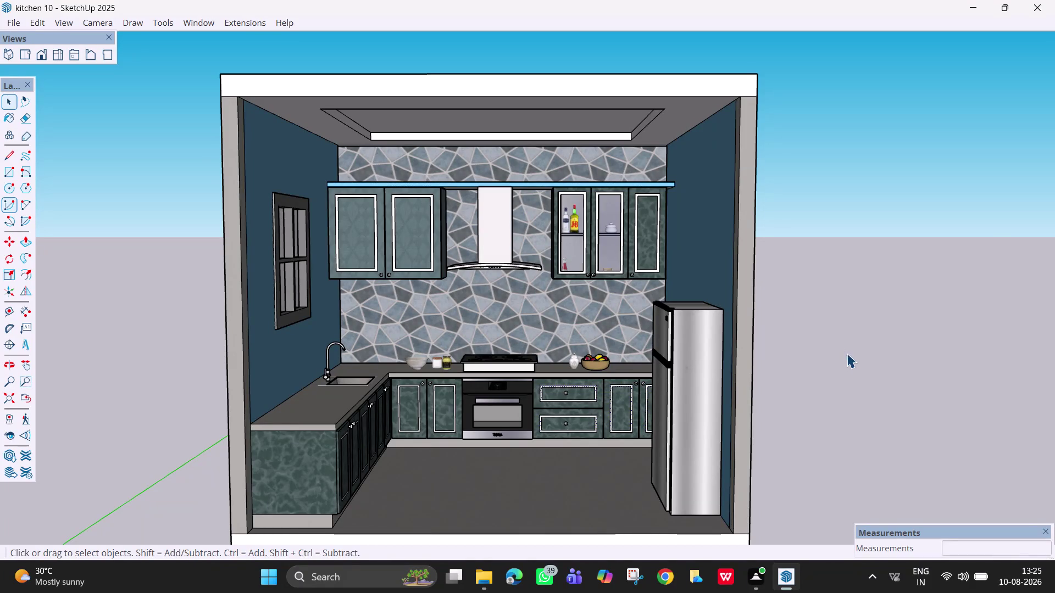
Adjust the view and select the left wall of the kitchen.
click(1046, 530)
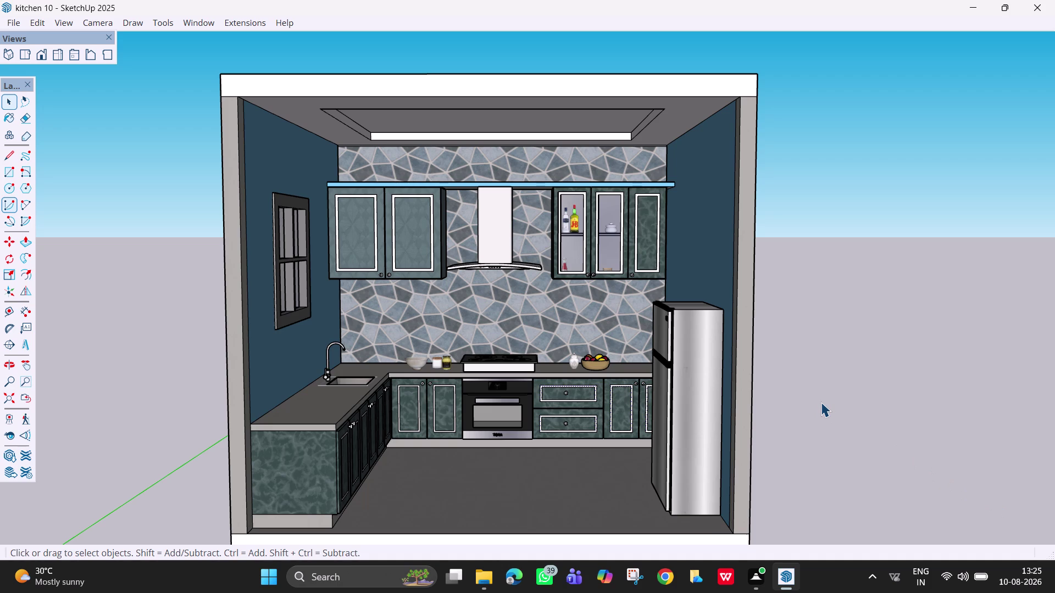
scroll(down, 3)
scroll(up, 3)
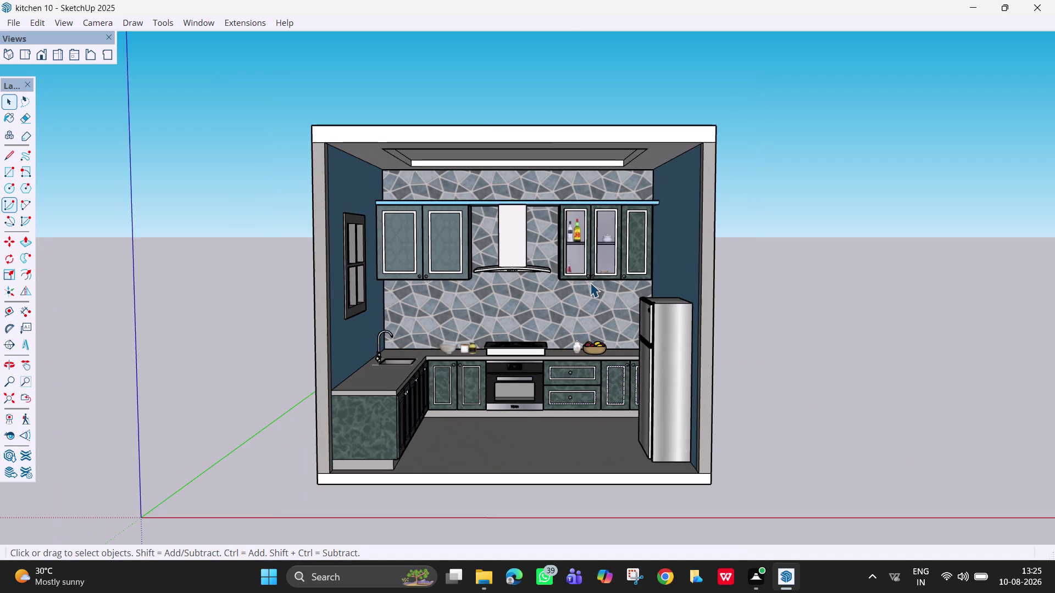
scroll(up, 3)
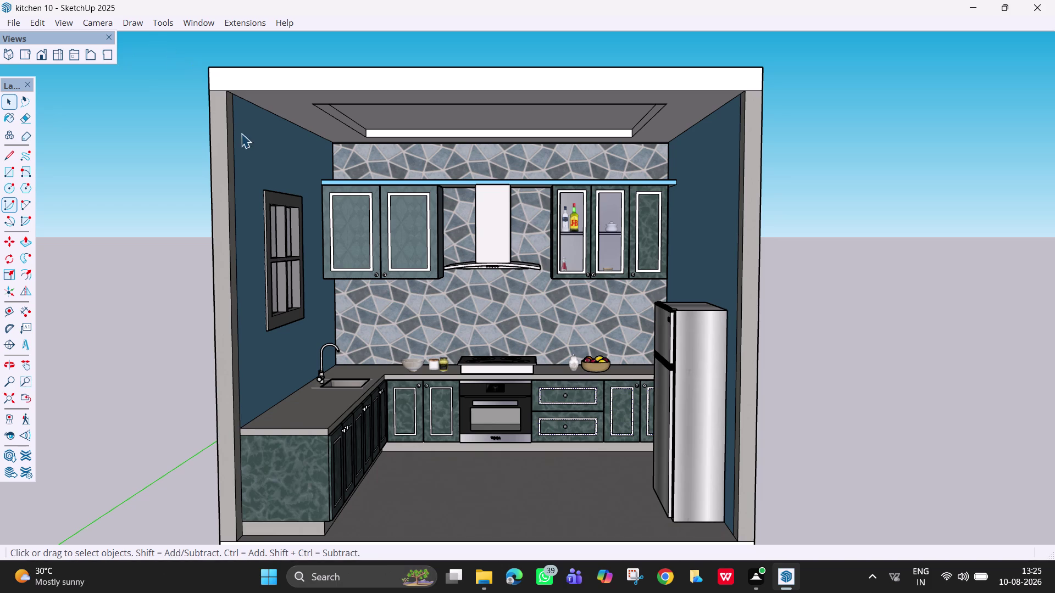
click(211, 127)
click(217, 130)
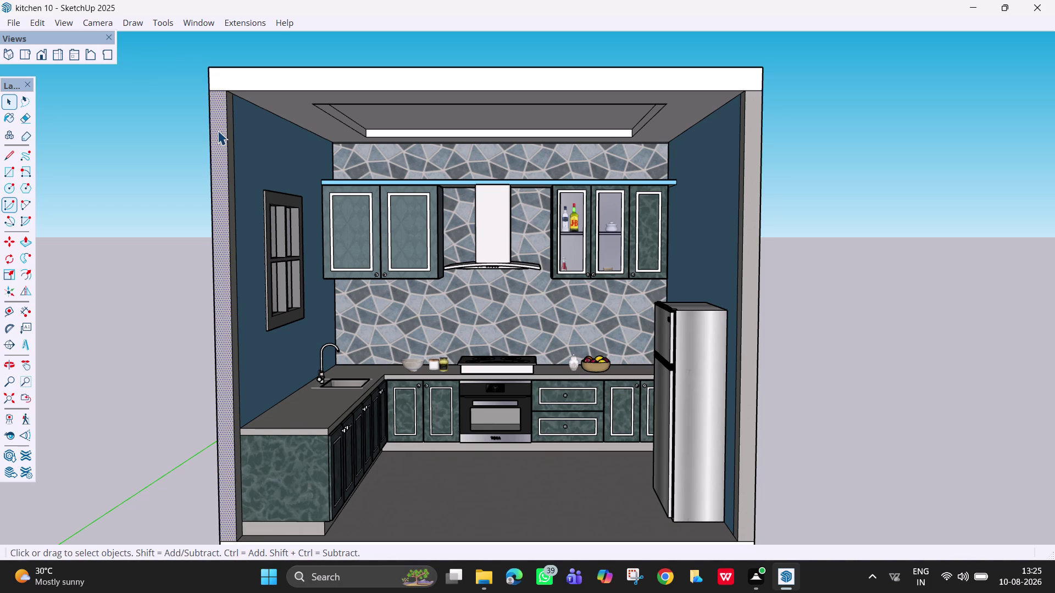
Tick V-Ray Utilities in the toolbar list so its tools appear.
right_click(384, 13)
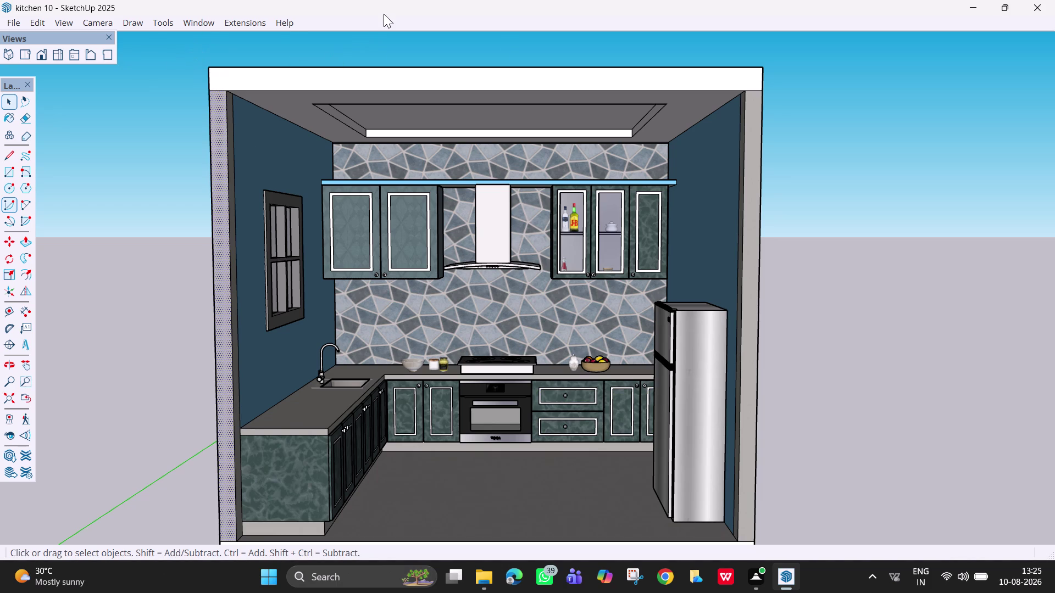
click(307, 12)
click(386, 25)
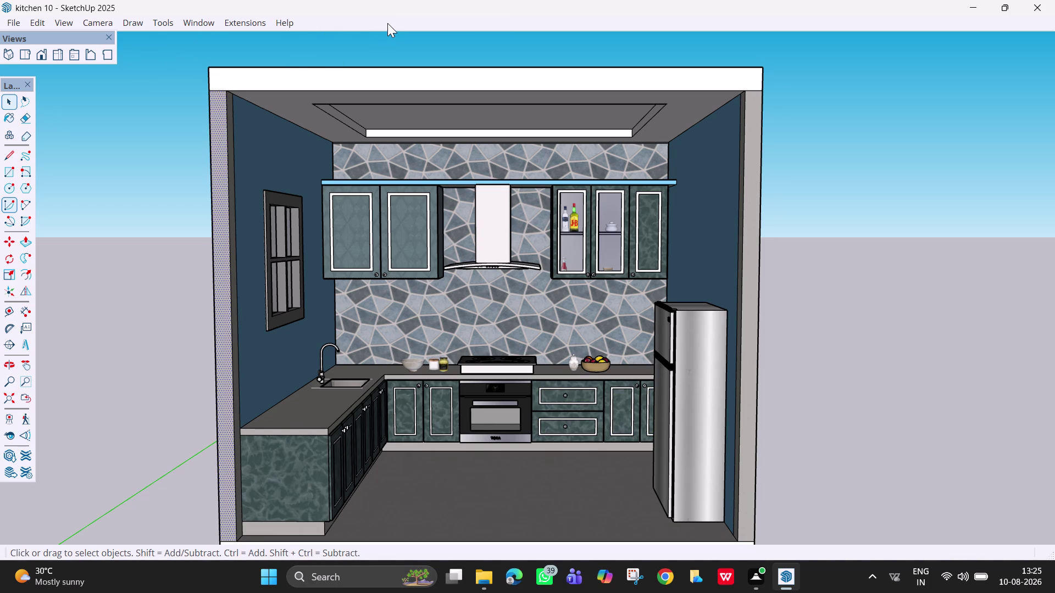
right_click(387, 23)
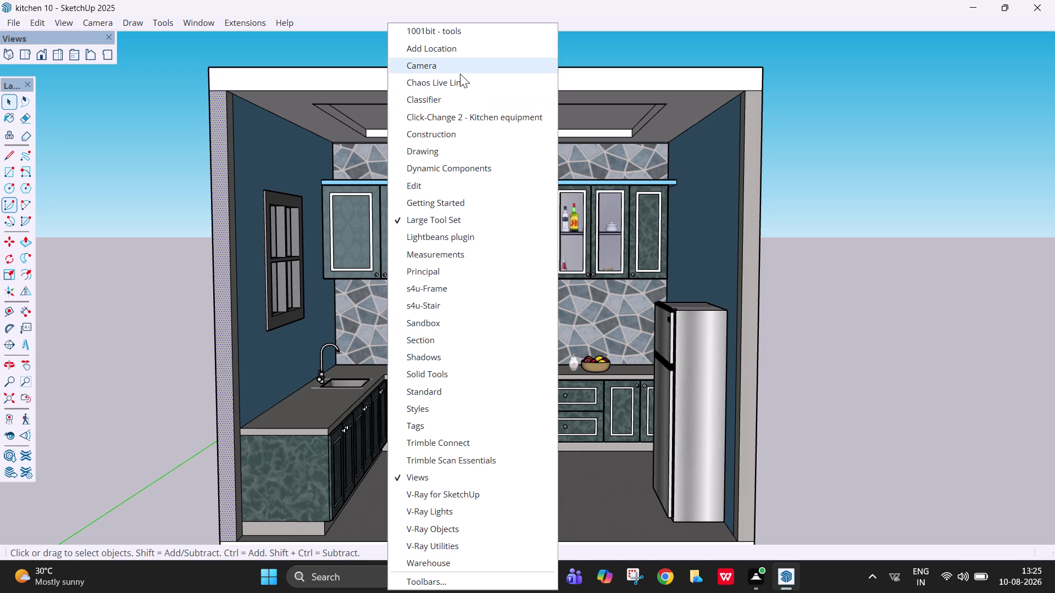
click(460, 544)
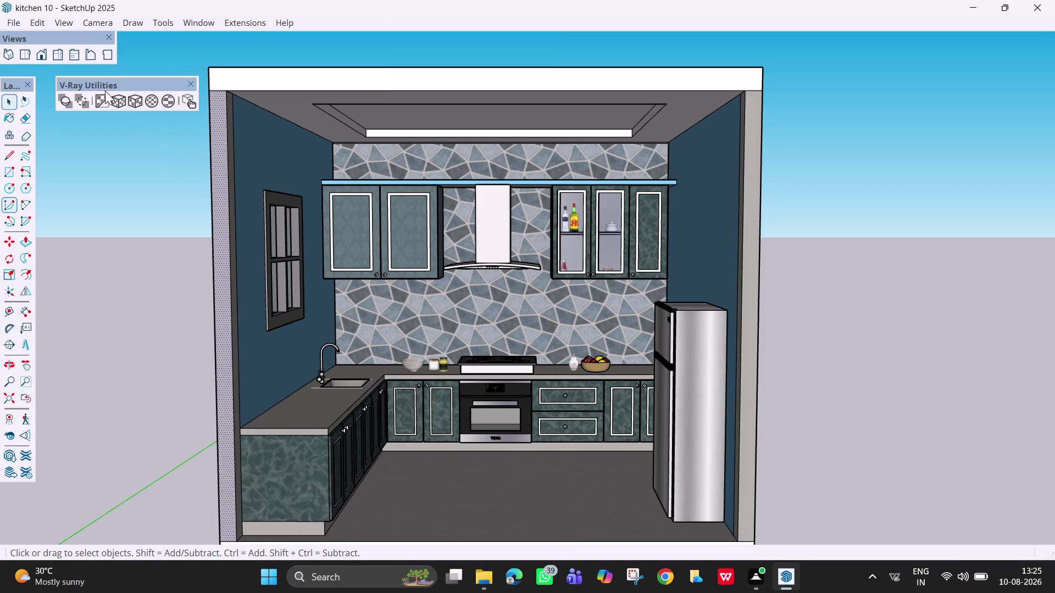
click(107, 97)
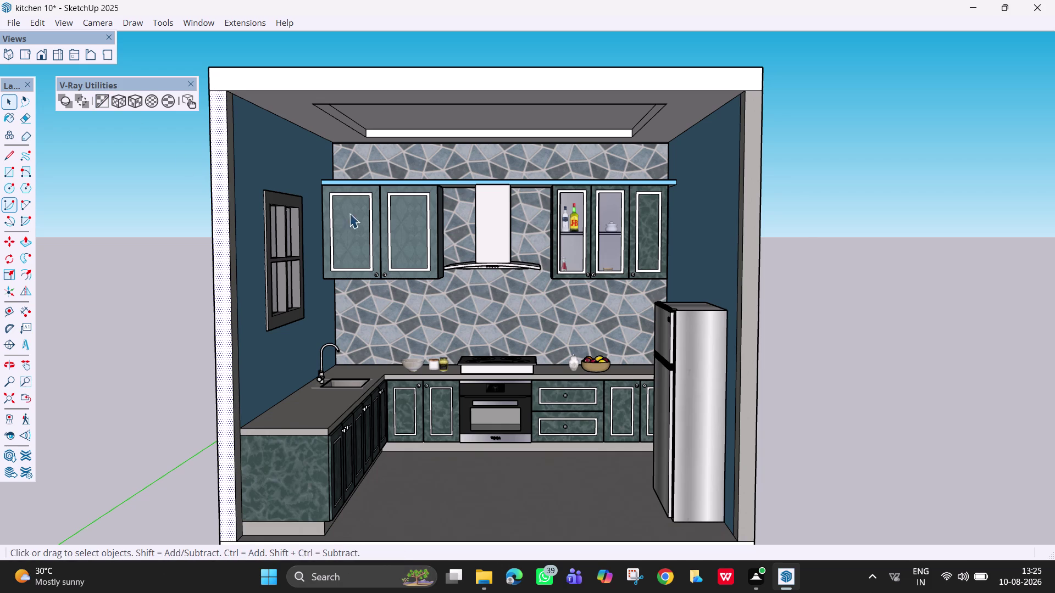
click(750, 260)
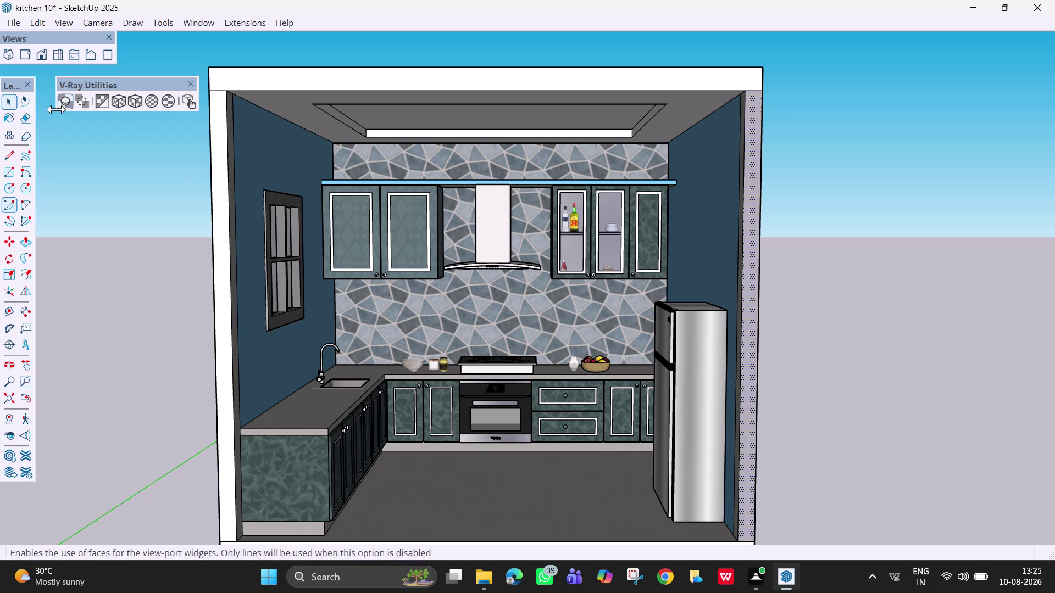
click(99, 105)
scroll(down, 3)
middle_drag(749, 229, 750, 239)
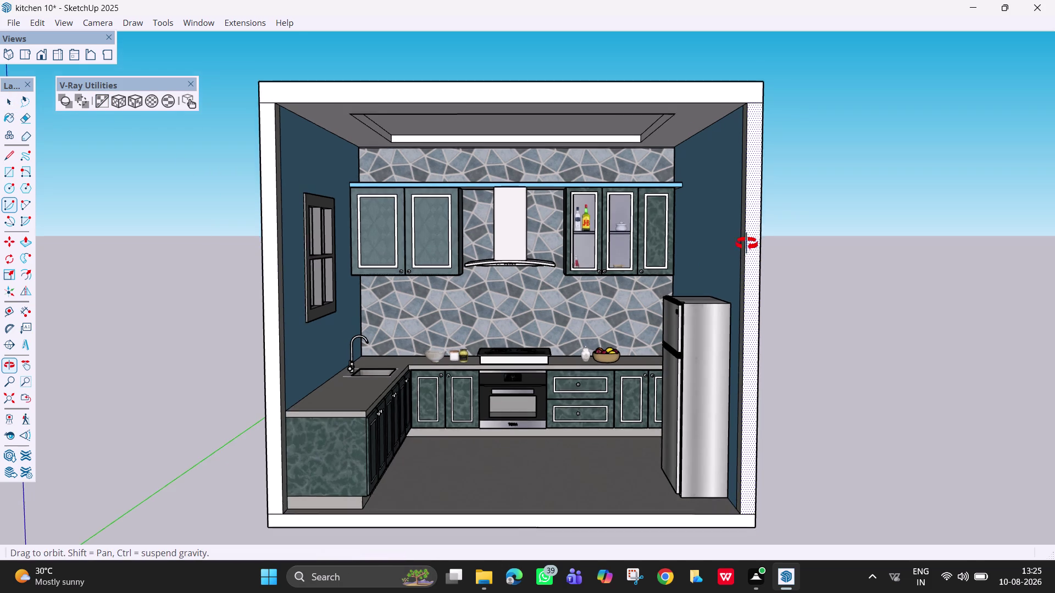
middle_drag(750, 239, 548, 283)
scroll(up, 3)
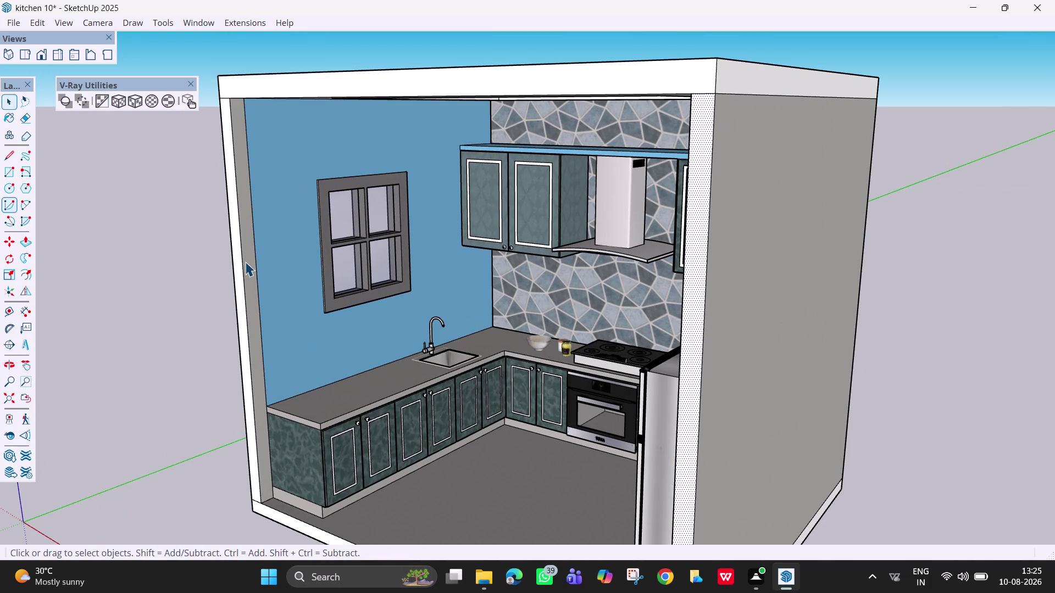
click(245, 260)
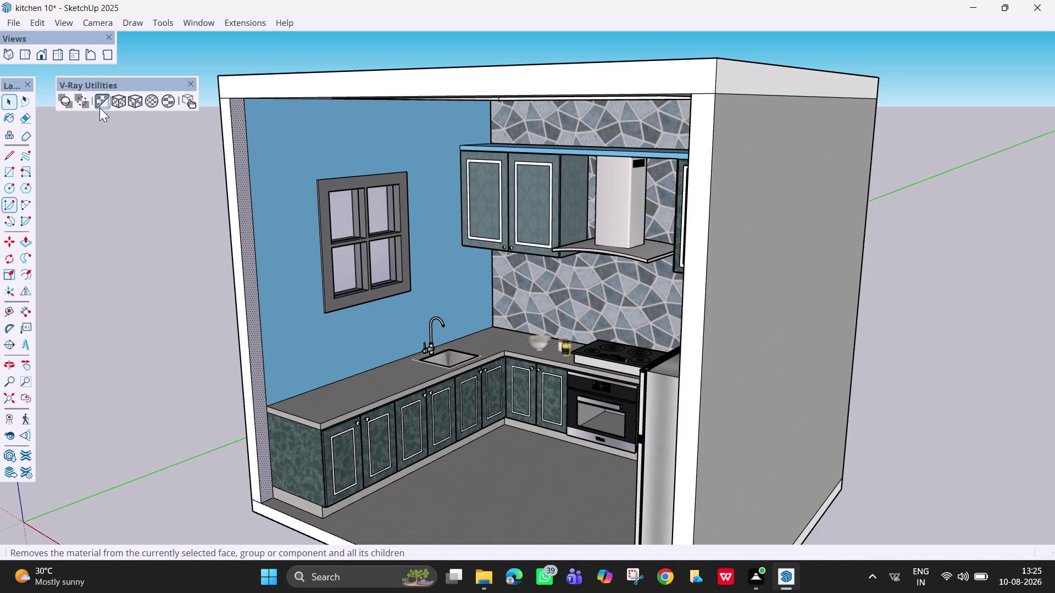
click(99, 106)
scroll(down, 3)
middle_drag(311, 265, 662, 287)
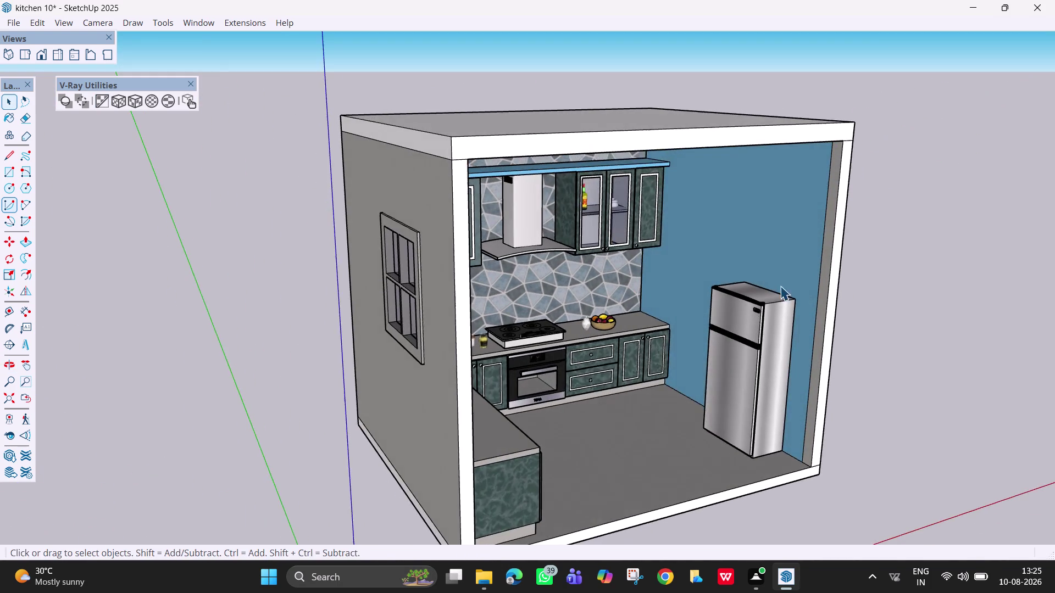
scroll(up, 3)
click(831, 282)
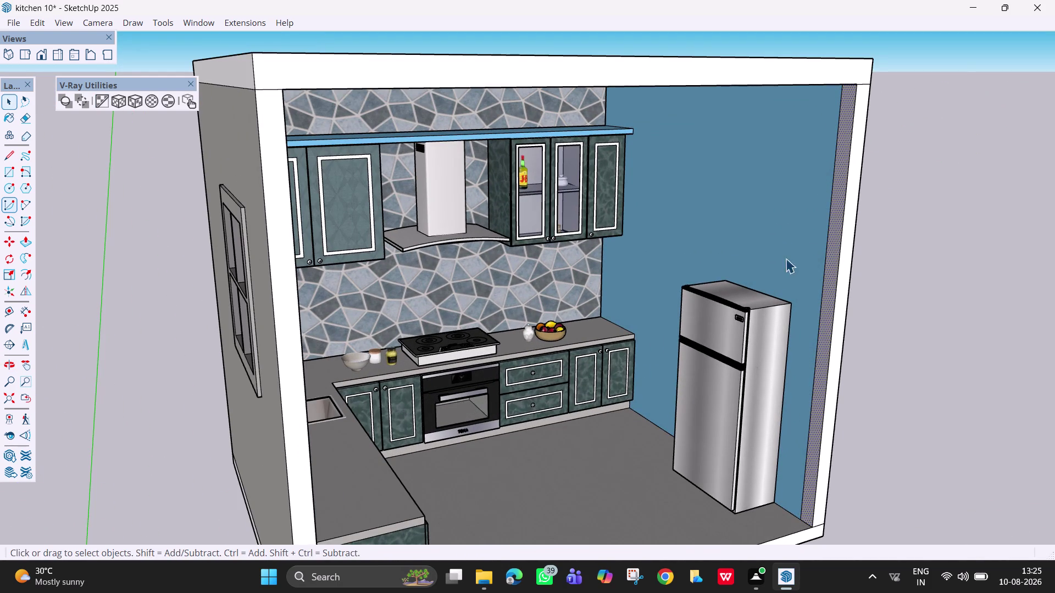
click(101, 103)
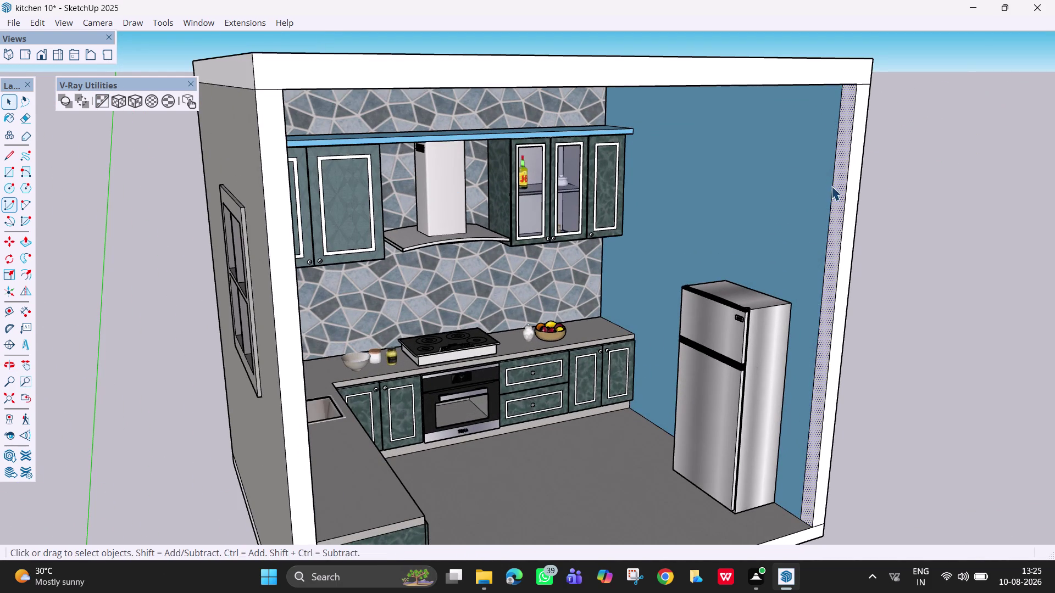
scroll(down, 3)
middle_drag(823, 210, 674, 236)
scroll(down, 3)
middle_drag(781, 323, 732, 324)
scroll(down, 3)
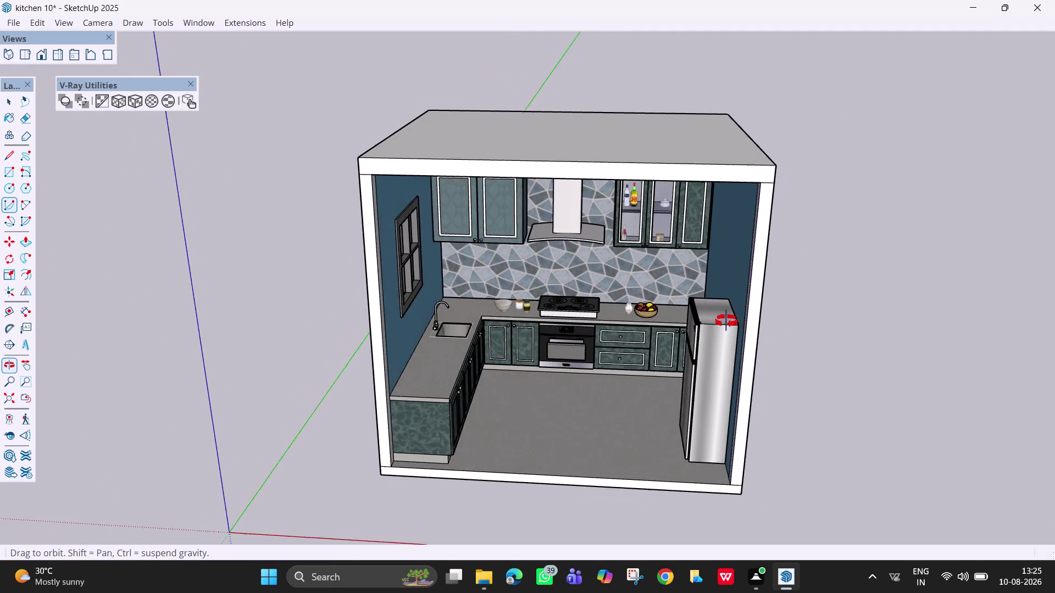
middle_drag(733, 324, 537, 312)
middle_drag(781, 274, 511, 344)
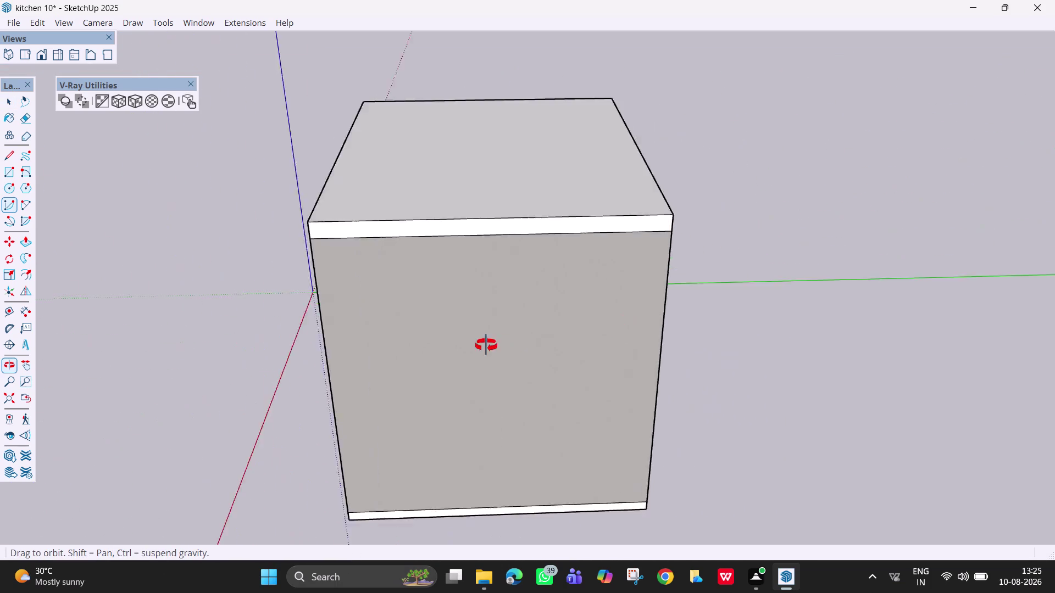
middle_drag(511, 345, 960, 255)
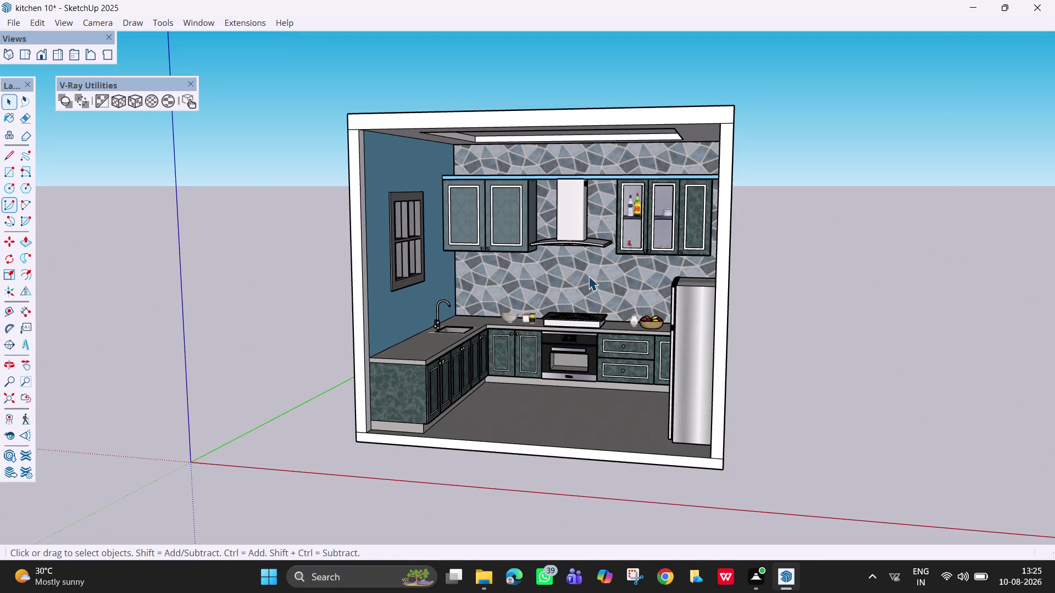
scroll(up, 3)
middle_drag(567, 268, 646, 278)
scroll(up, 3)
scroll(up, 3)
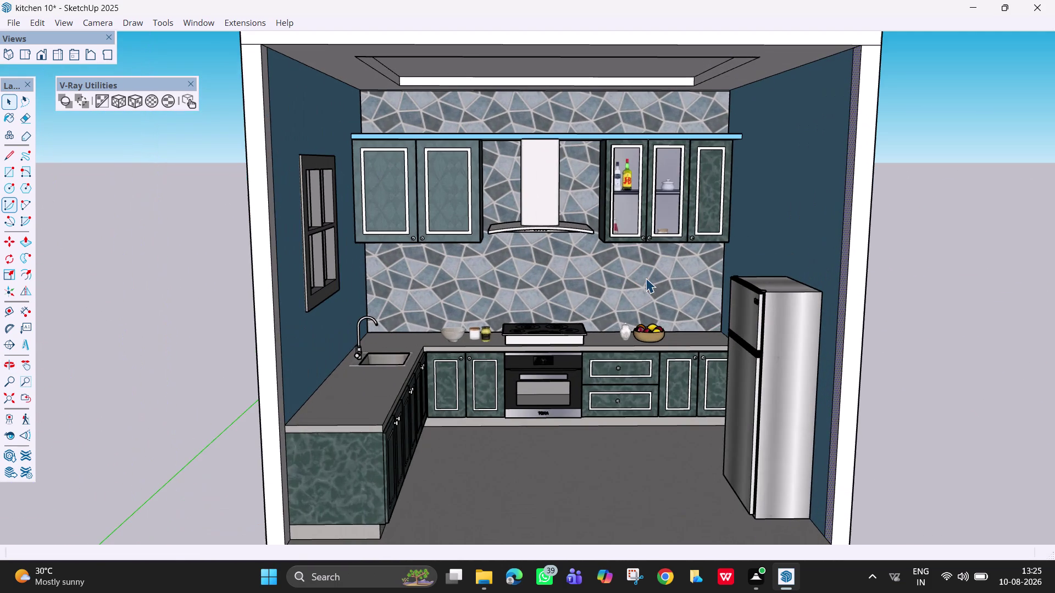
scroll(down, 3)
middle_drag(646, 278, 636, 279)
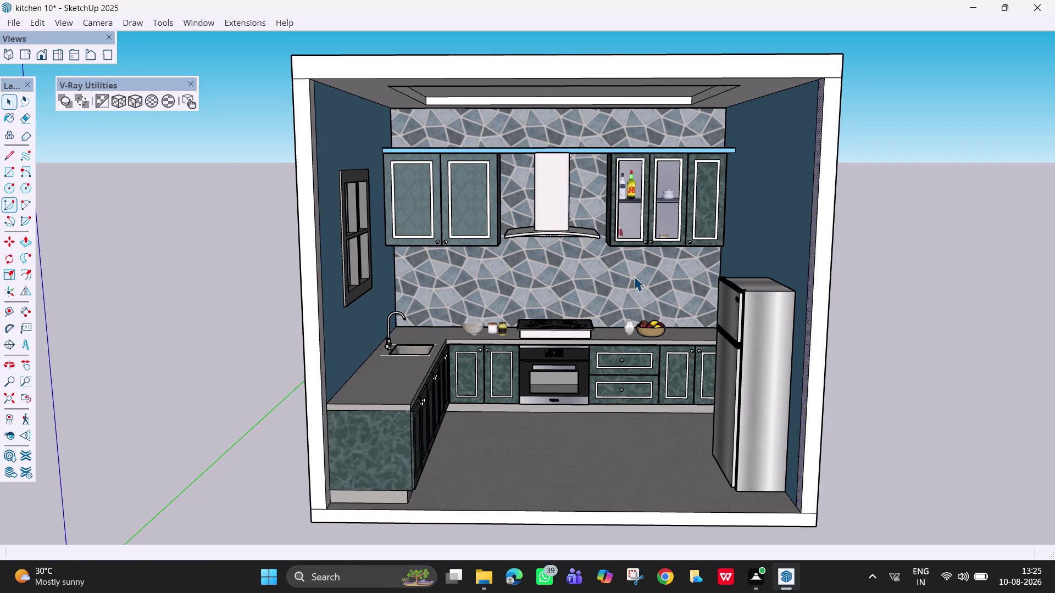
scroll(up, 3)
middle_click(634, 276)
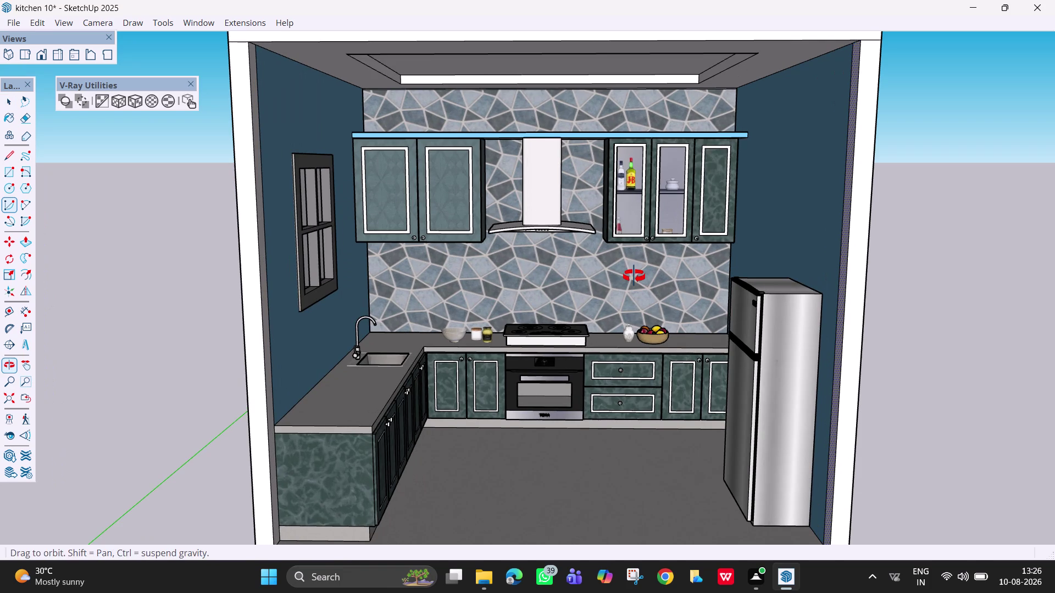
scroll(down, 3)
scroll(down, 3)
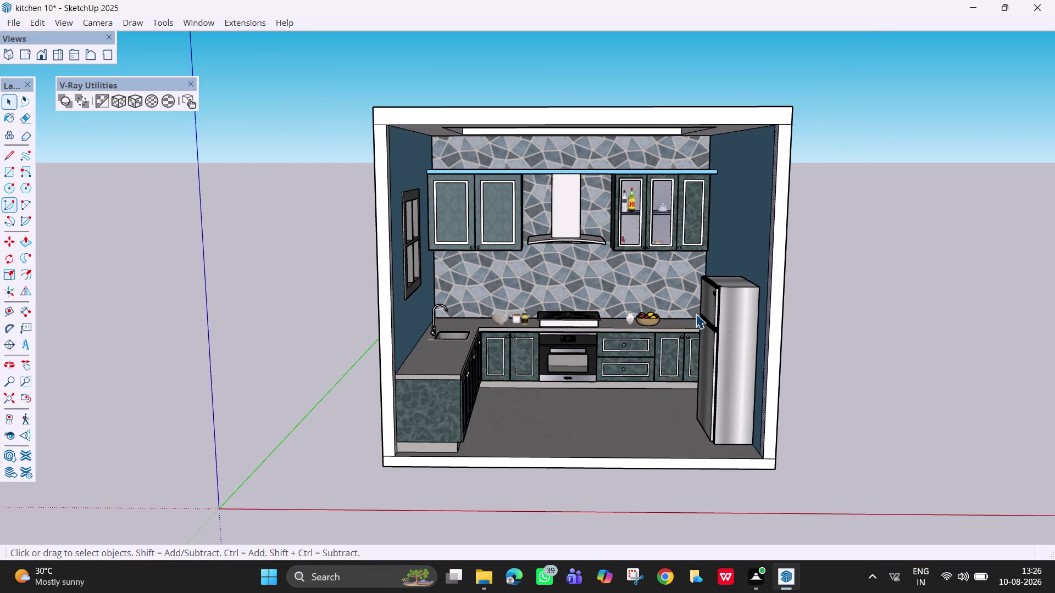
middle_drag(693, 314, 537, 317)
scroll(up, 3)
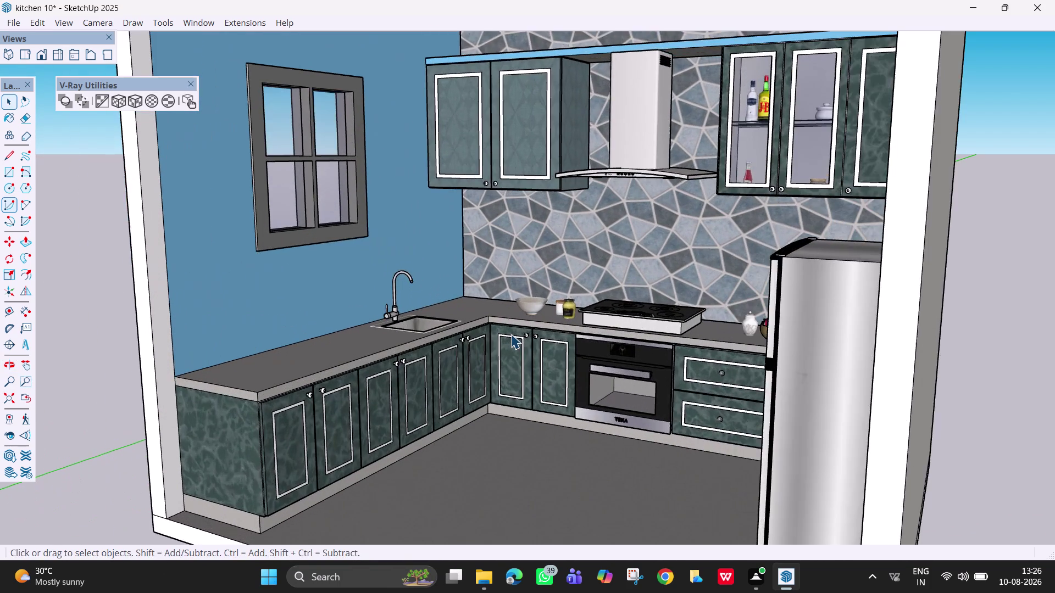
scroll(up, 3)
scroll(up, 3)
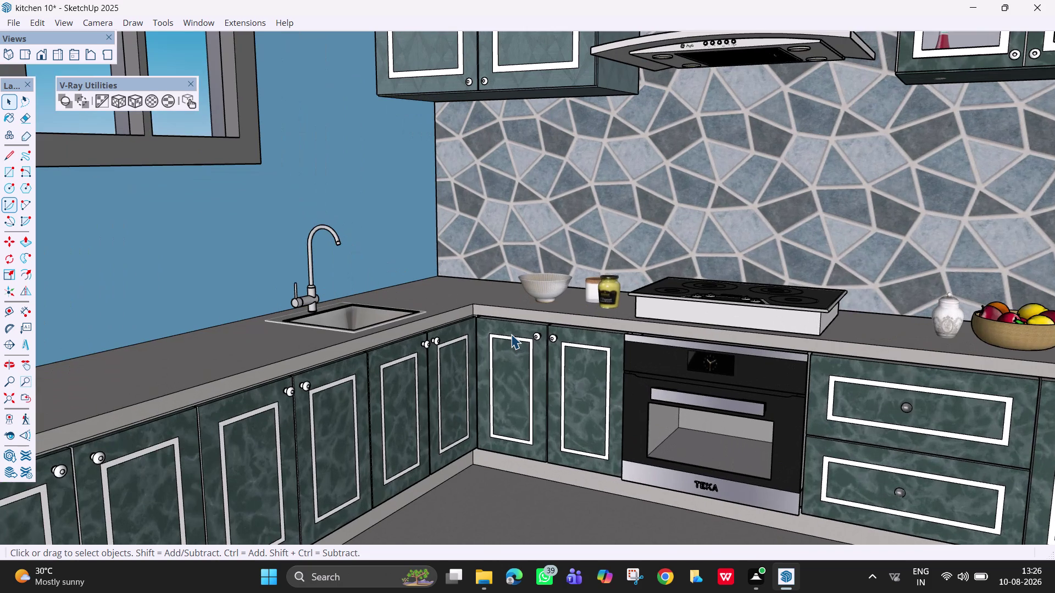
scroll(down, 3)
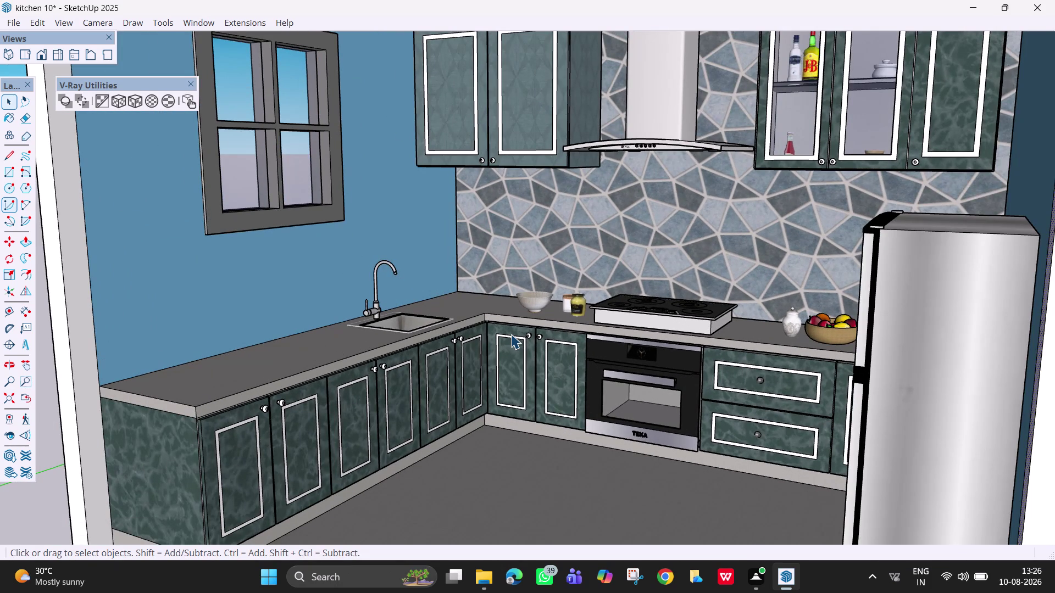
scroll(down, 3)
scroll(down, 3)
middle_drag(566, 385, 604, 390)
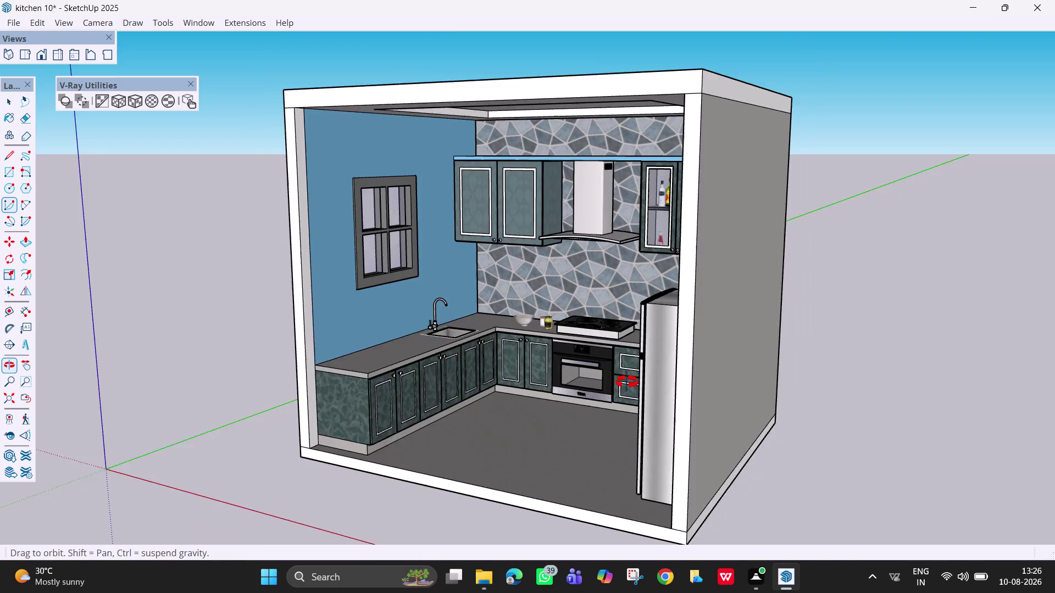
middle_drag(604, 390, 707, 366)
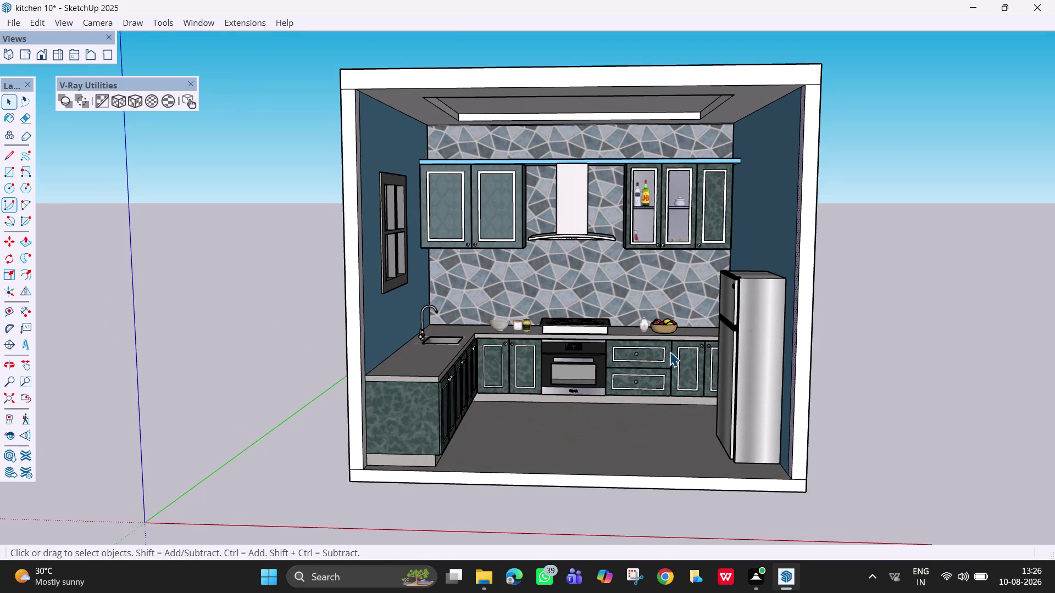